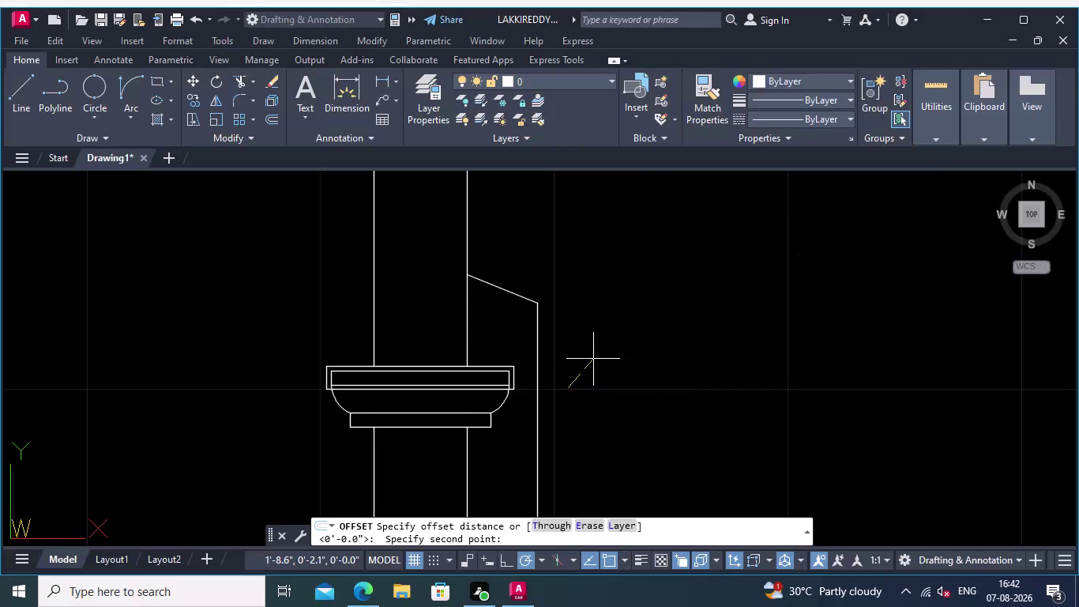
Cancel the unfinished offset and bring the column's mouldings and side profile into view.
key(Escape)
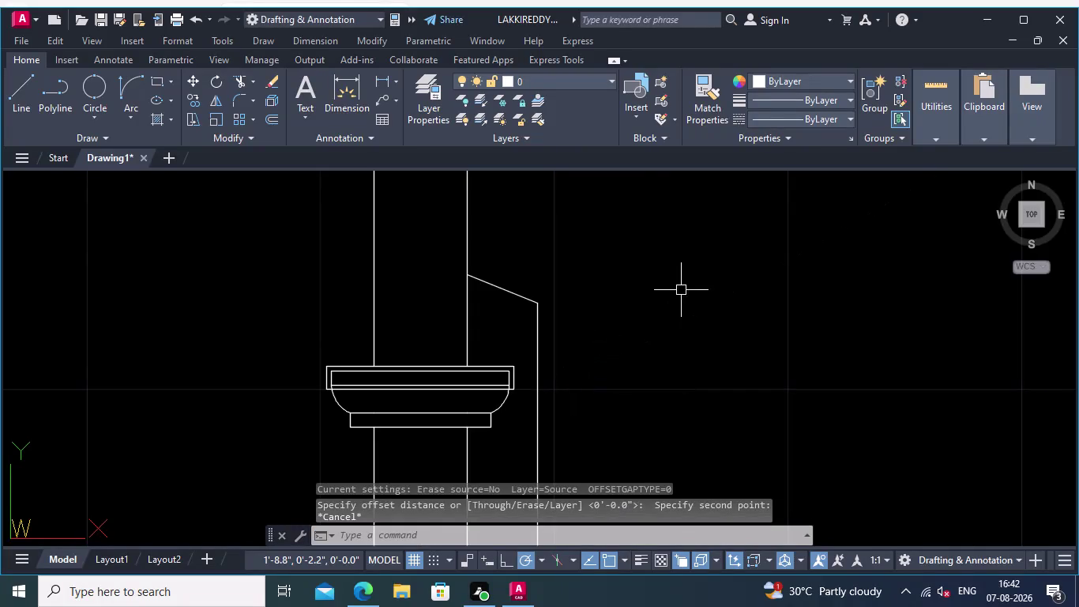
scroll(down, 3)
middle_drag(662, 297, 657, 403)
scroll(up, 3)
middle_drag(580, 317, 580, 358)
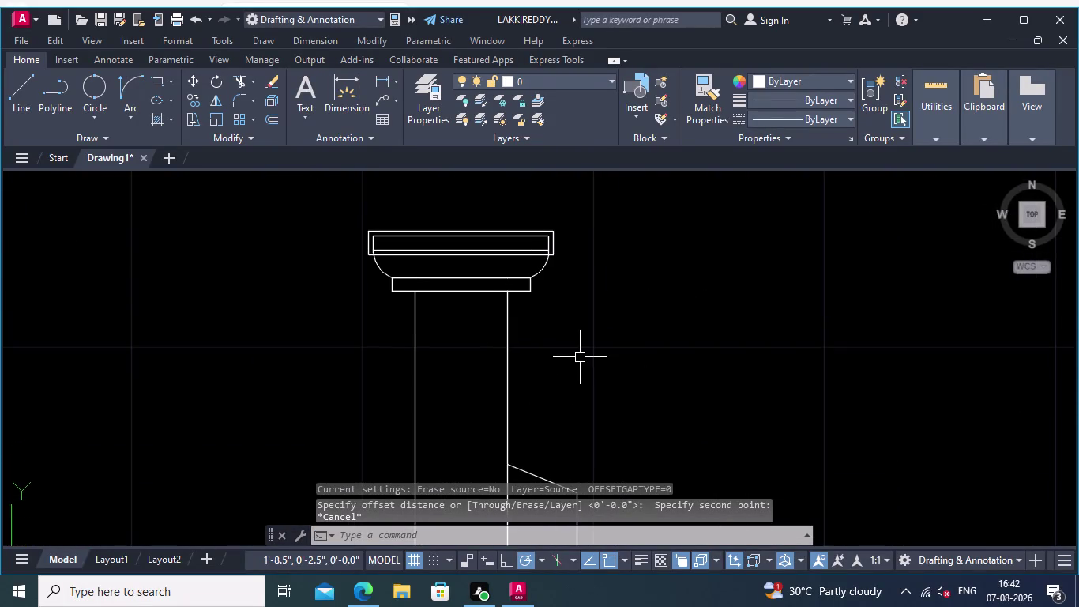
scroll(down, 3)
middle_drag(634, 396, 636, 330)
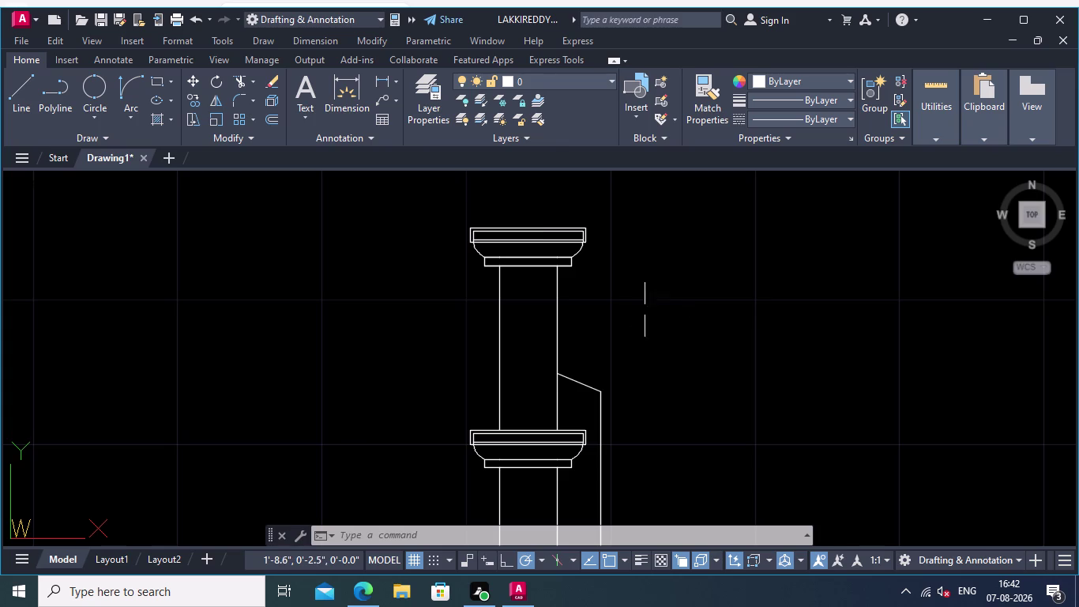
Offset the slanted side profile by 0.01 to its outer side.
click(267, 117)
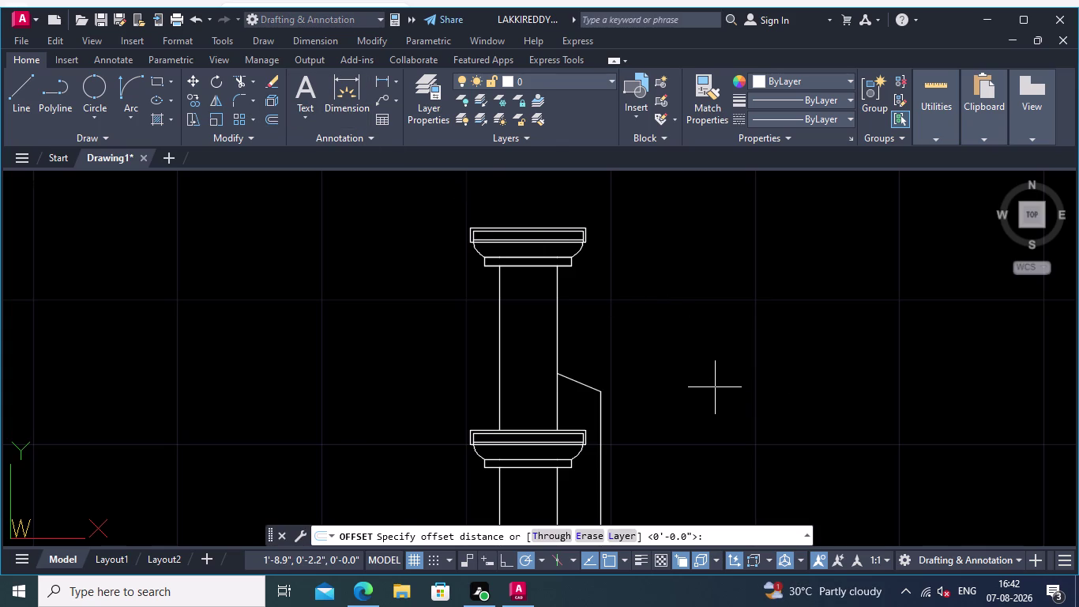
middle_drag(715, 387, 739, 359)
scroll(up, 3)
click(602, 359)
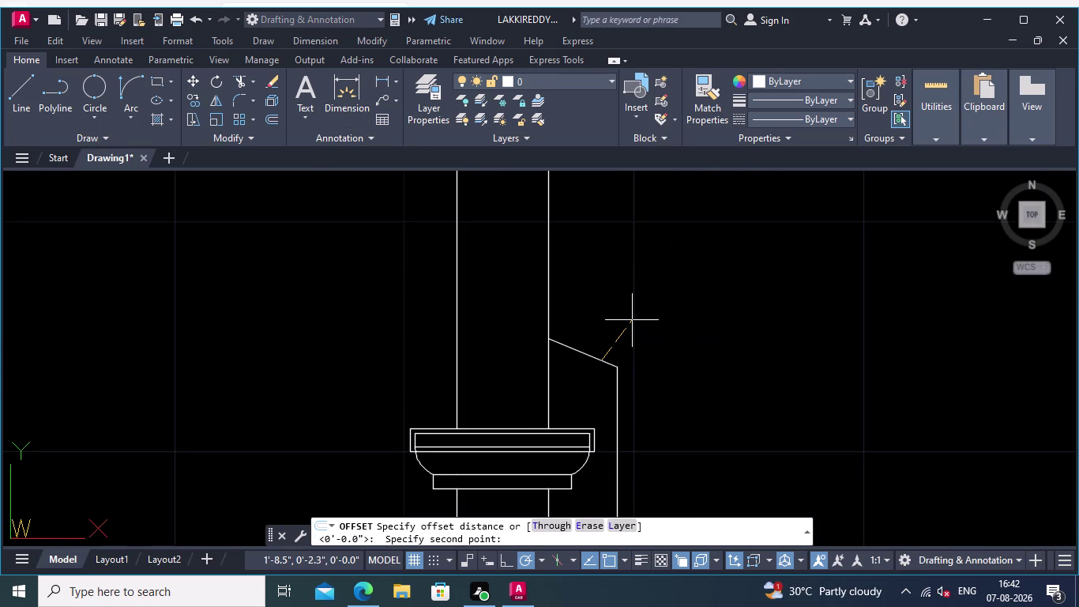
text(0)
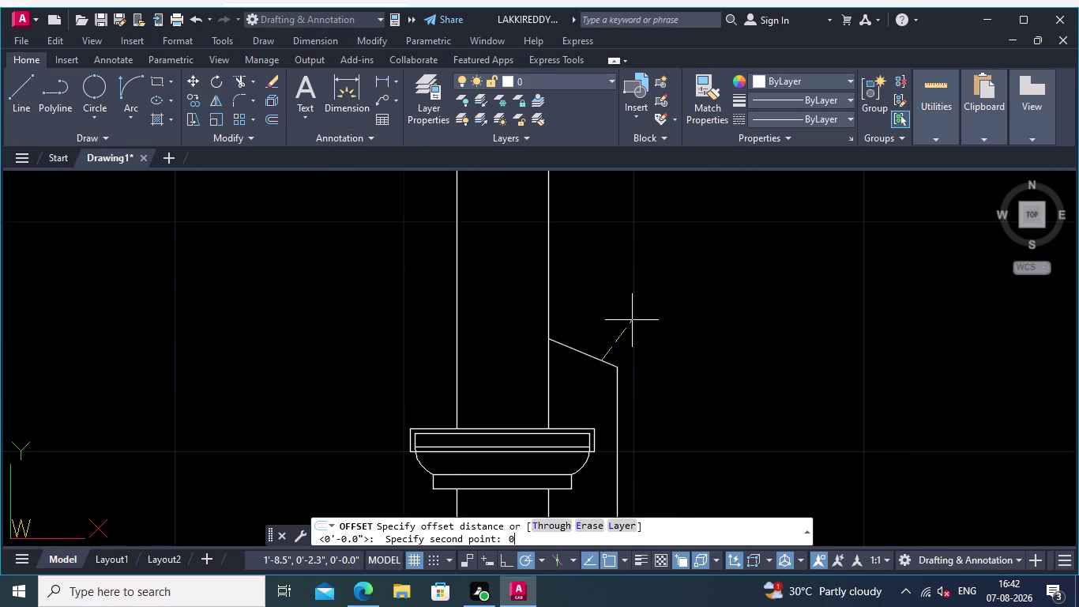
text(.01)
key(Return)
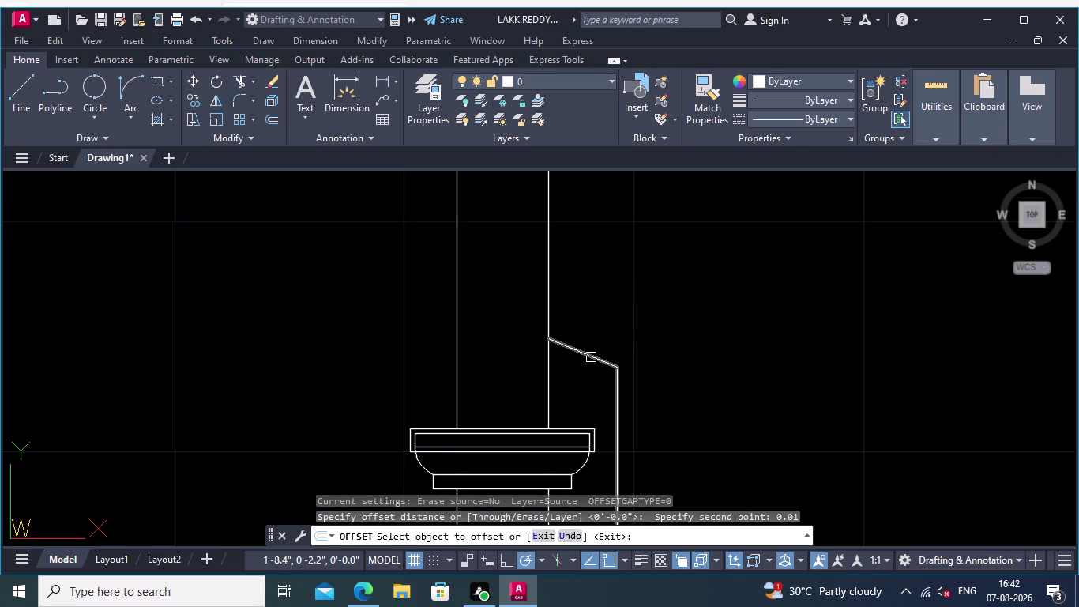
click(589, 359)
click(613, 350)
Pan along the column to inspect the doubled profile down to the base corner.
scroll(down, 3)
middle_drag(702, 350, 668, 252)
scroll(down, 3)
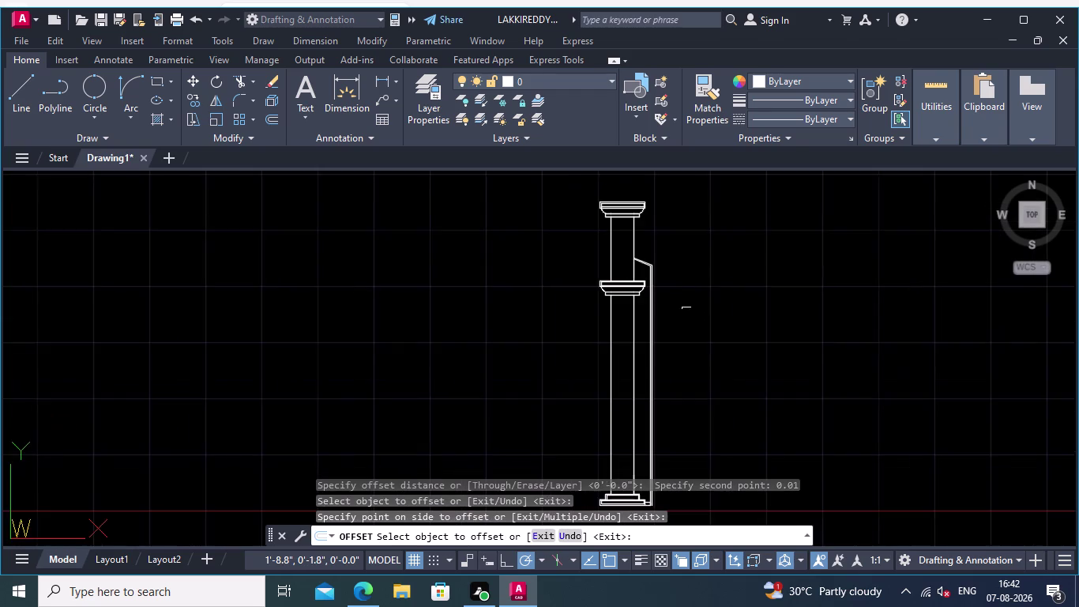
middle_drag(679, 329, 640, 280)
scroll(up, 3)
middle_drag(640, 363, 635, 216)
scroll(up, 3)
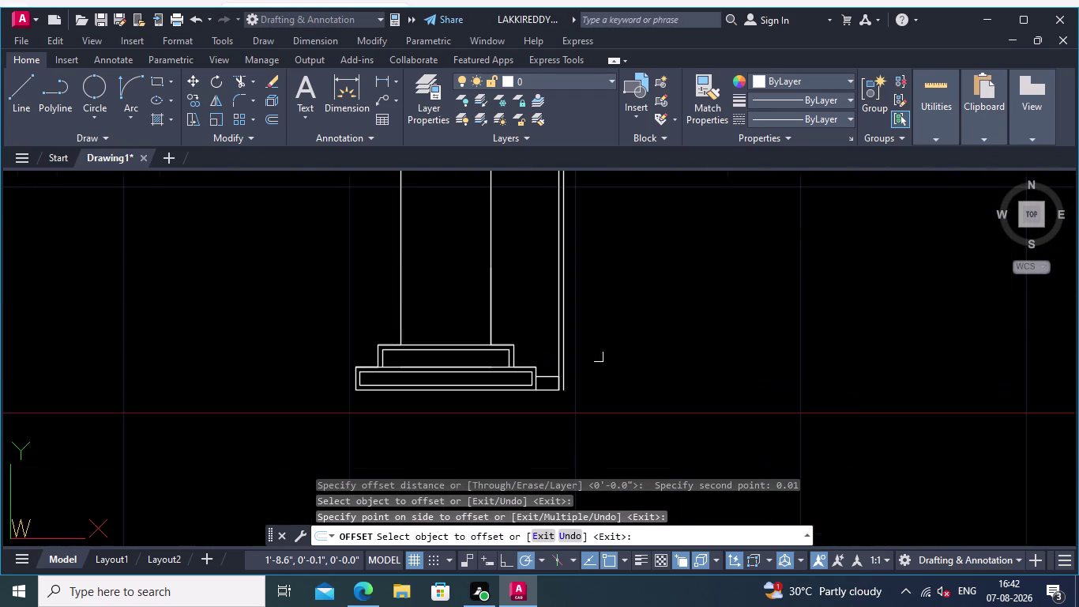
middle_drag(600, 354, 576, 332)
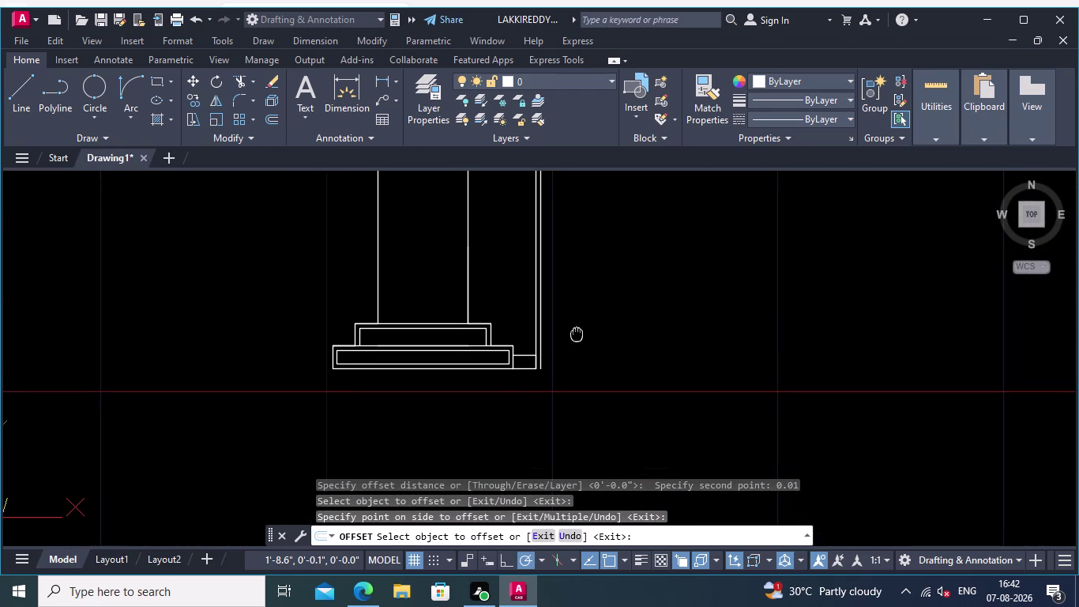
middle_drag(577, 332, 577, 332)
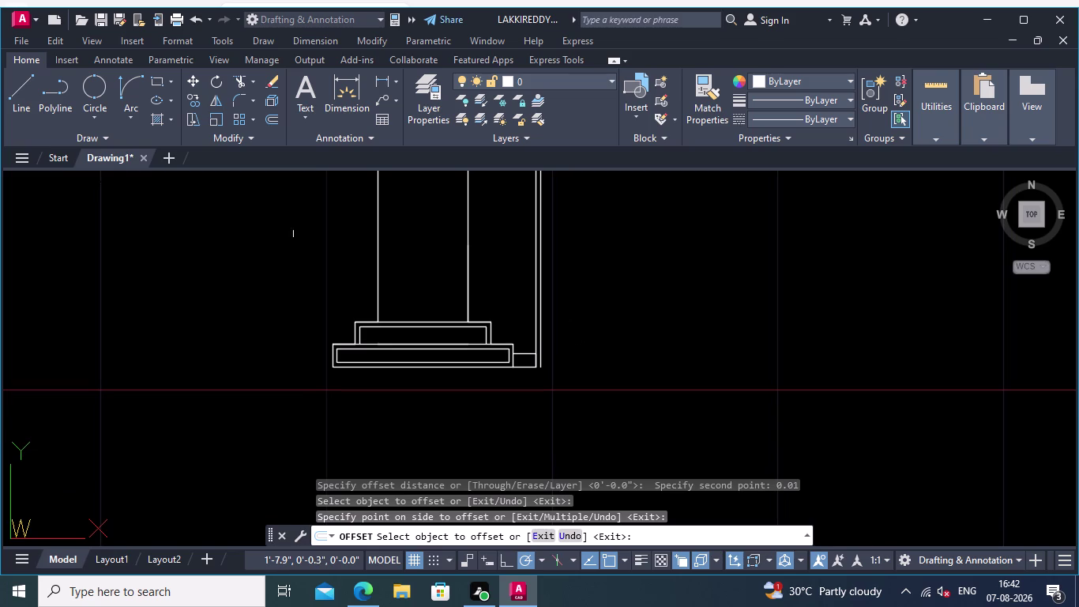
click(21, 79)
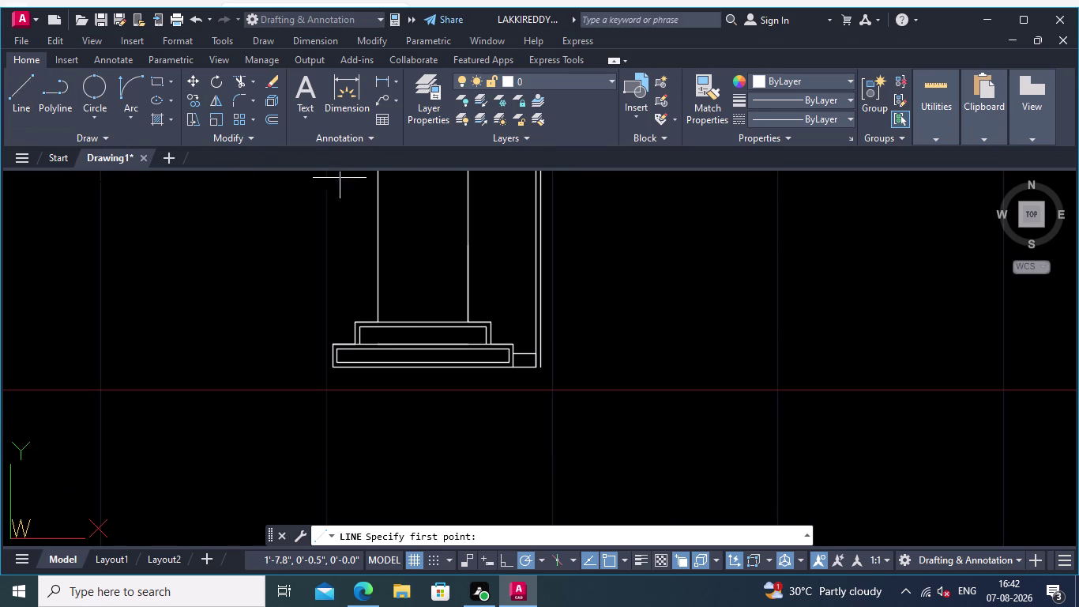
Draw a short line from the base moulding's corner to the outer profile line.
scroll(up, 3)
scroll(up, 3)
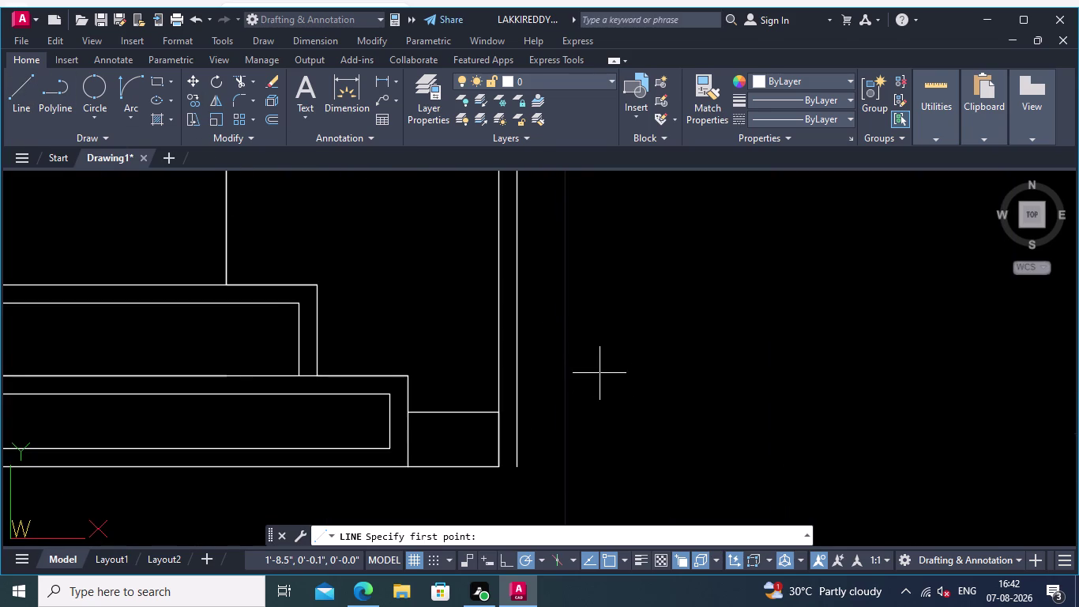
middle_drag(601, 373, 612, 274)
scroll(up, 3)
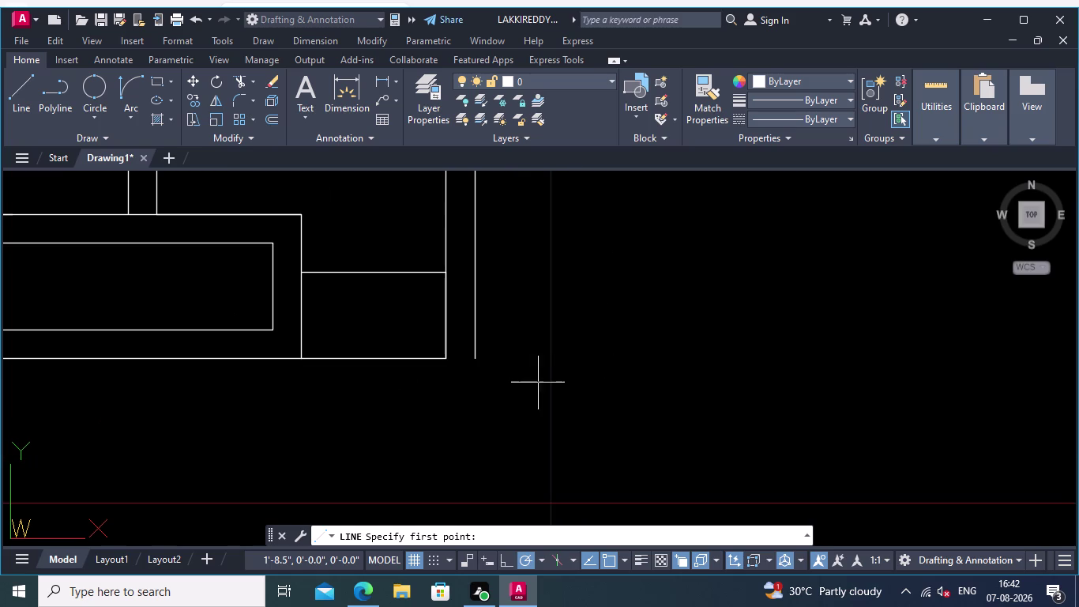
click(444, 273)
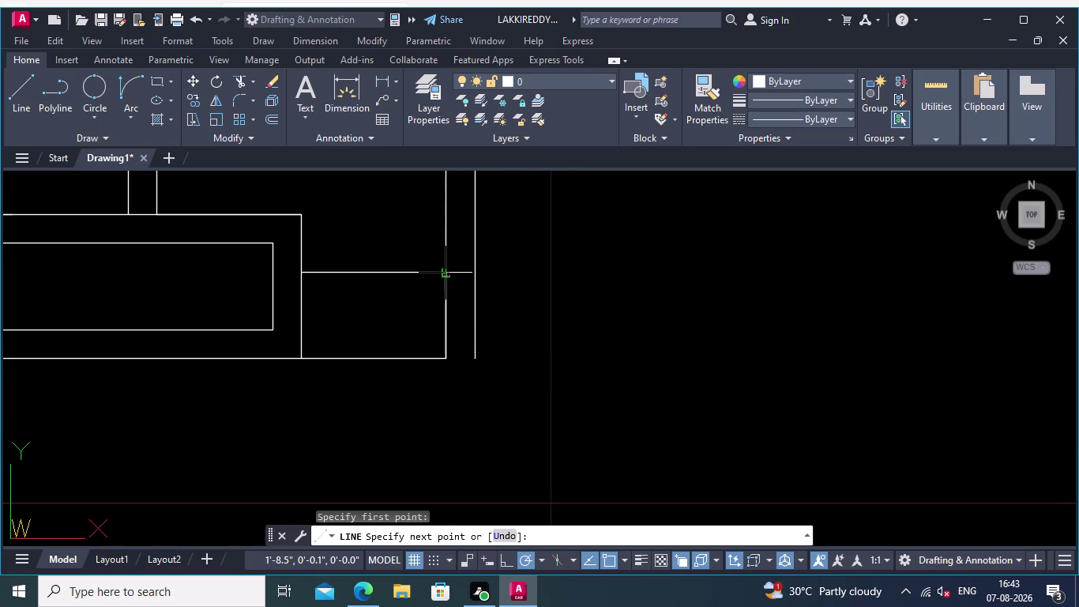
click(476, 274)
key(Return)
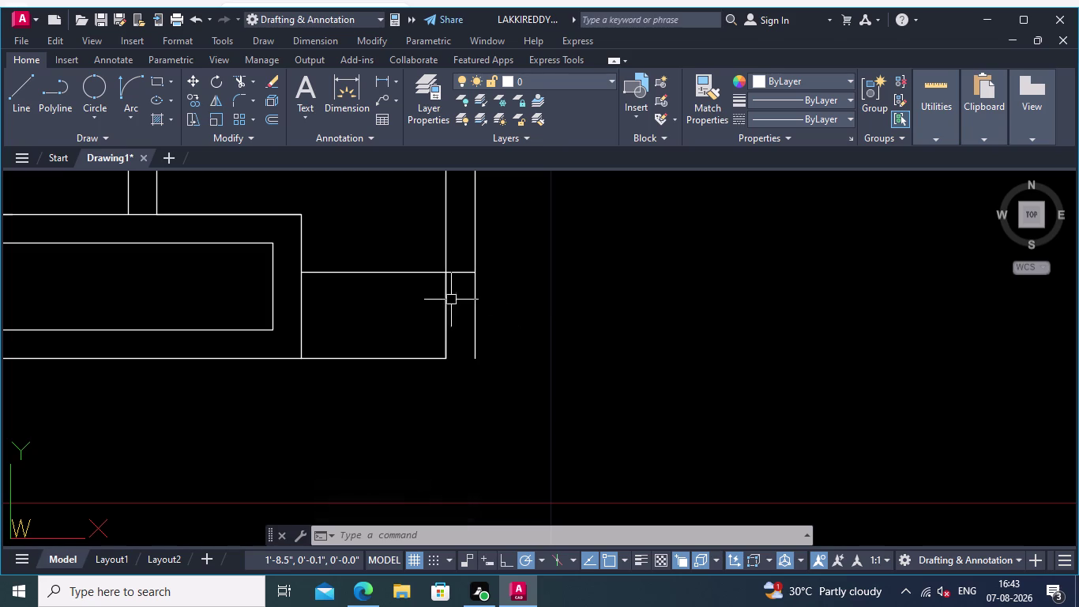
Trim away the overhanging line ends at the base corner.
click(238, 76)
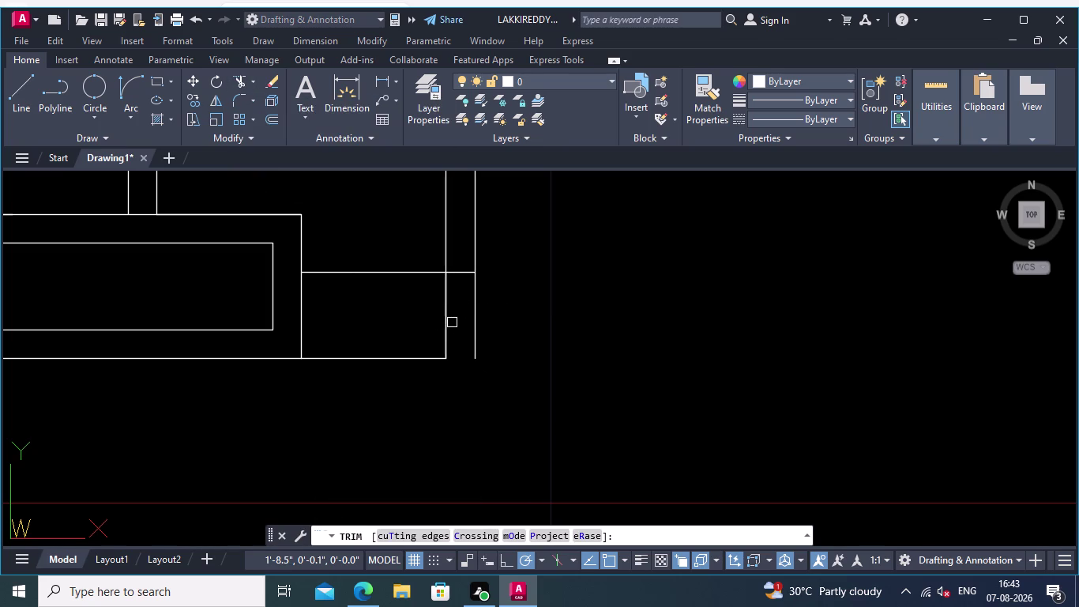
click(447, 321)
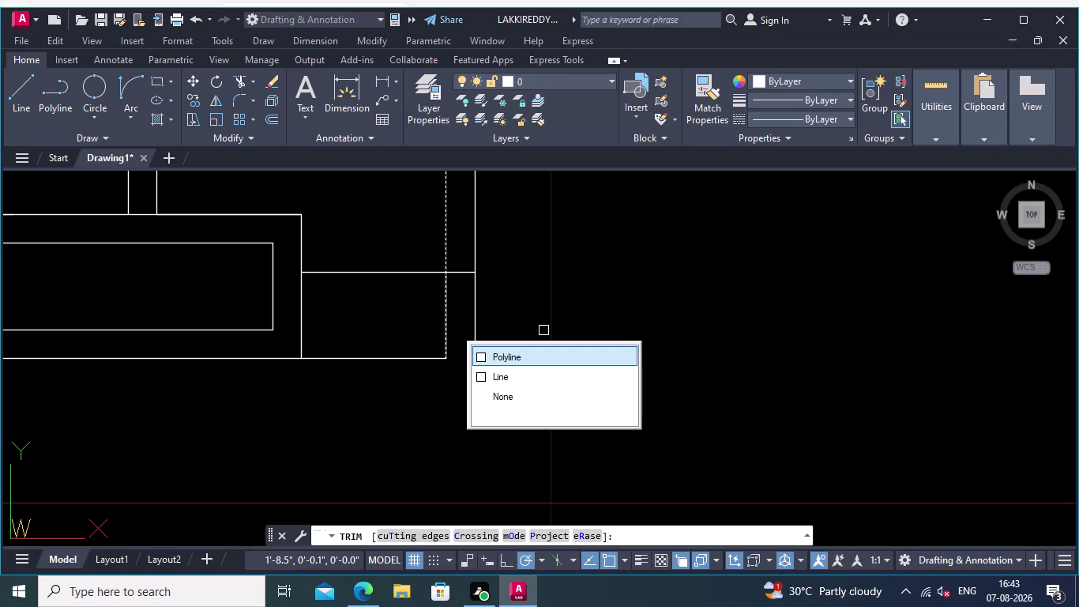
key(Escape)
scroll(up, 3)
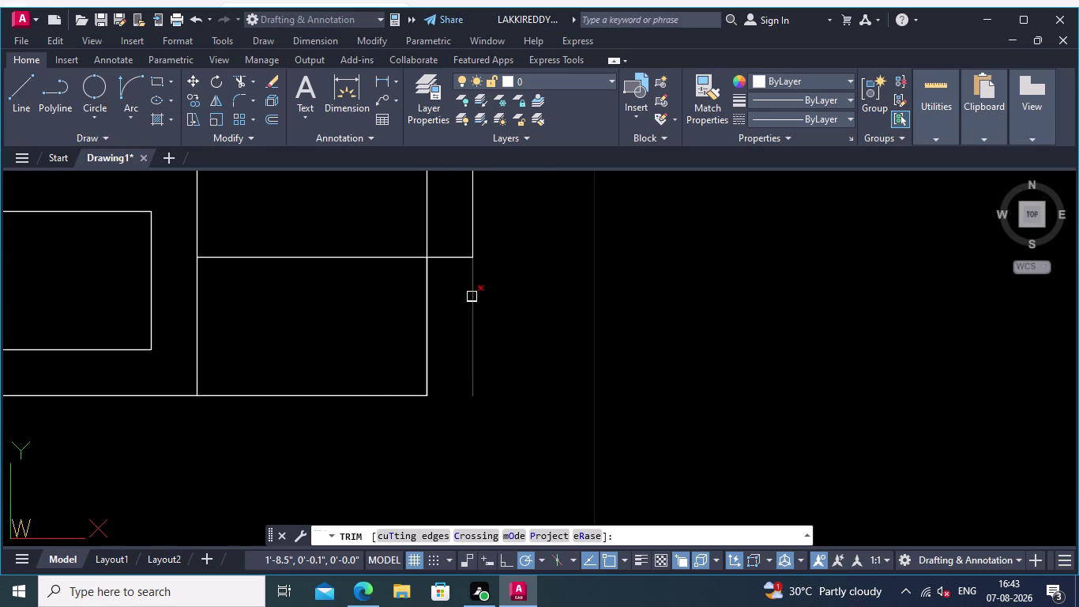
click(440, 319)
click(371, 319)
scroll(down, 3)
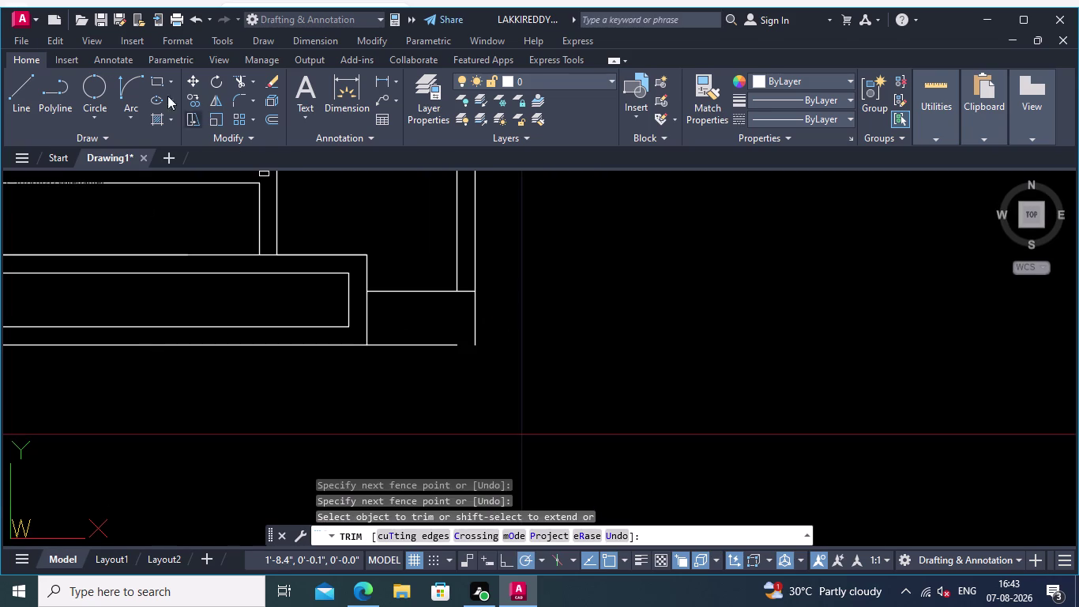
Close the profile's bottom corner with a line from the base's bottom edge.
click(24, 81)
middle_drag(675, 350, 755, 358)
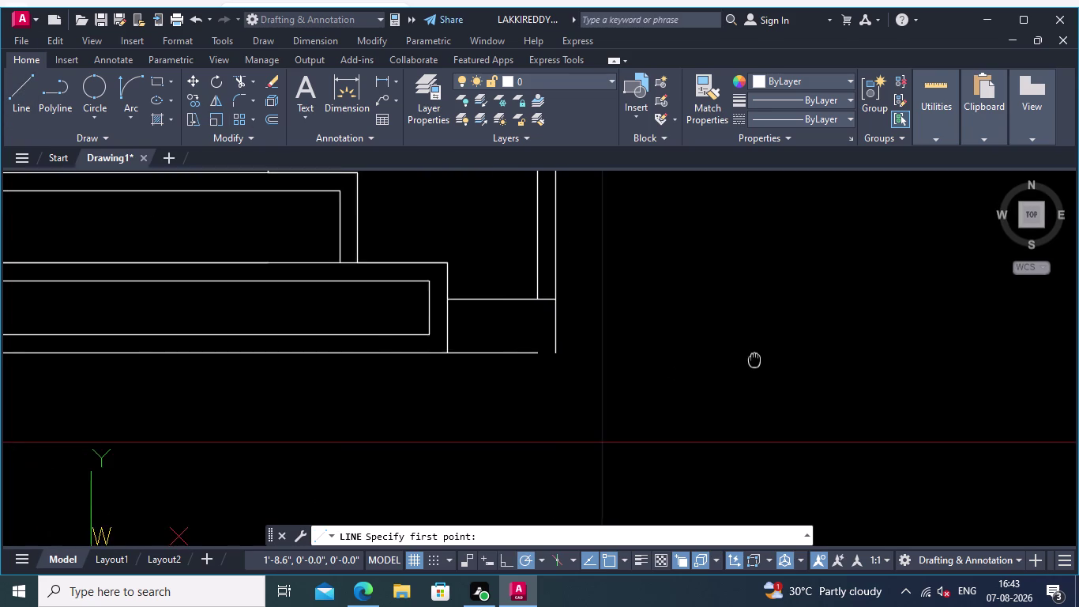
middle_drag(755, 358, 758, 362)
scroll(up, 3)
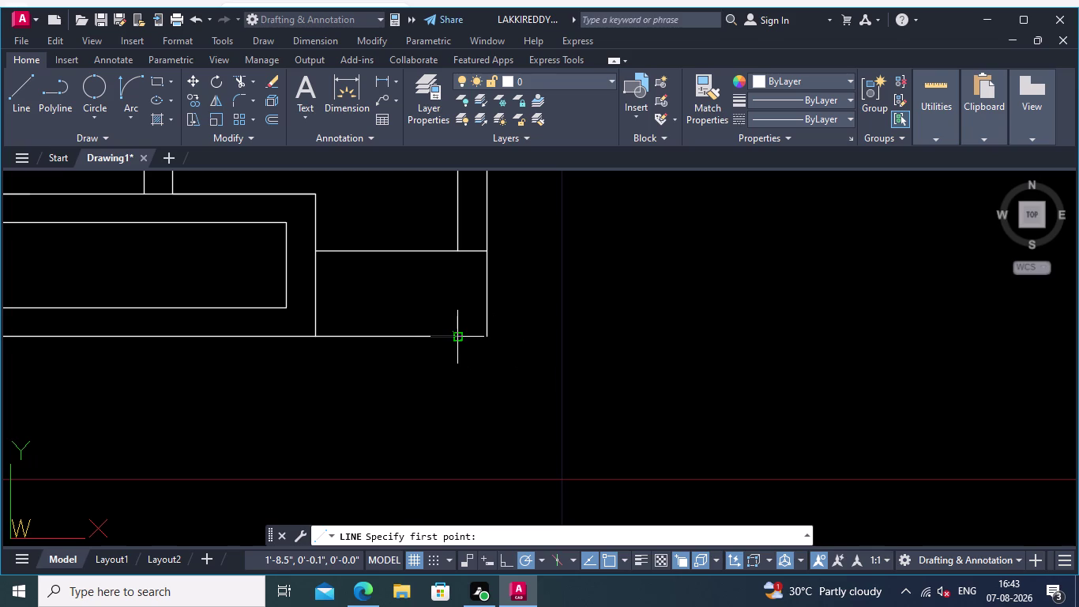
click(461, 336)
click(489, 336)
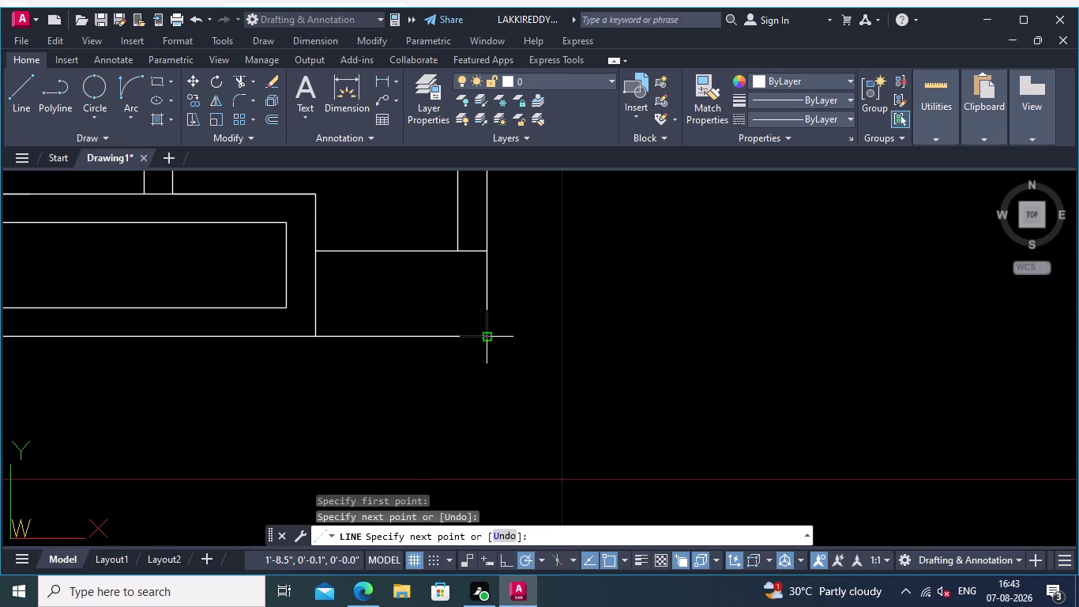
key(Return)
middle_drag(631, 309, 638, 351)
scroll(down, 3)
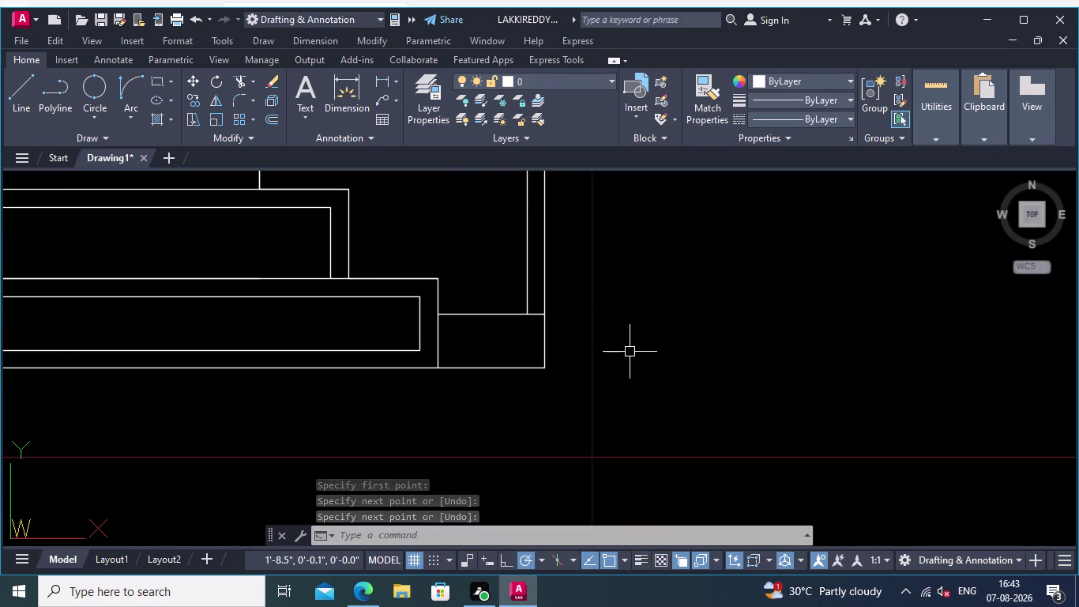
scroll(down, 3)
middle_drag(628, 401, 609, 312)
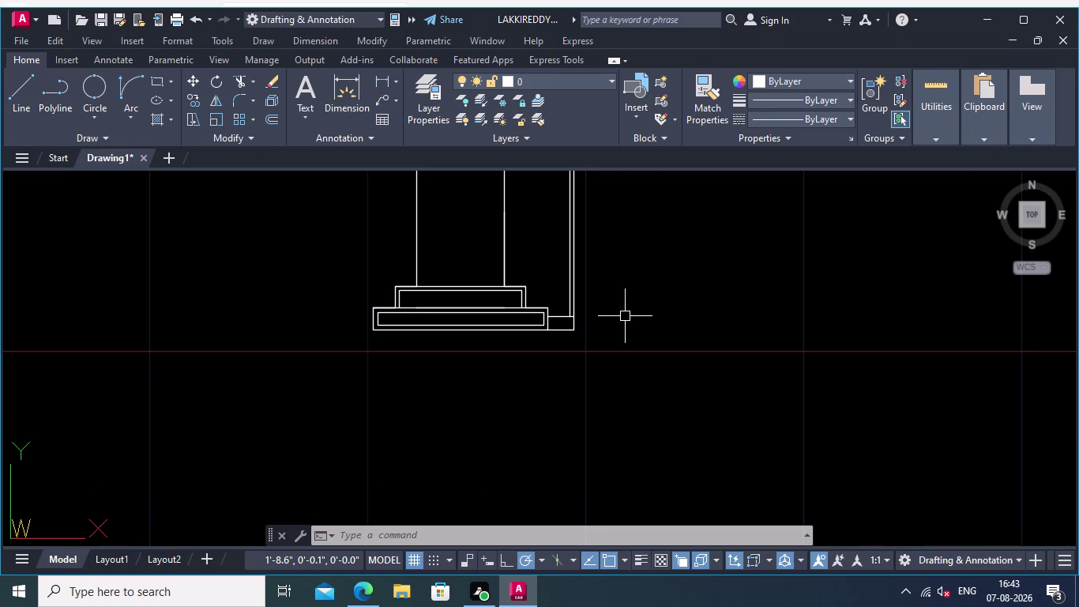
middle_drag(799, 268, 807, 284)
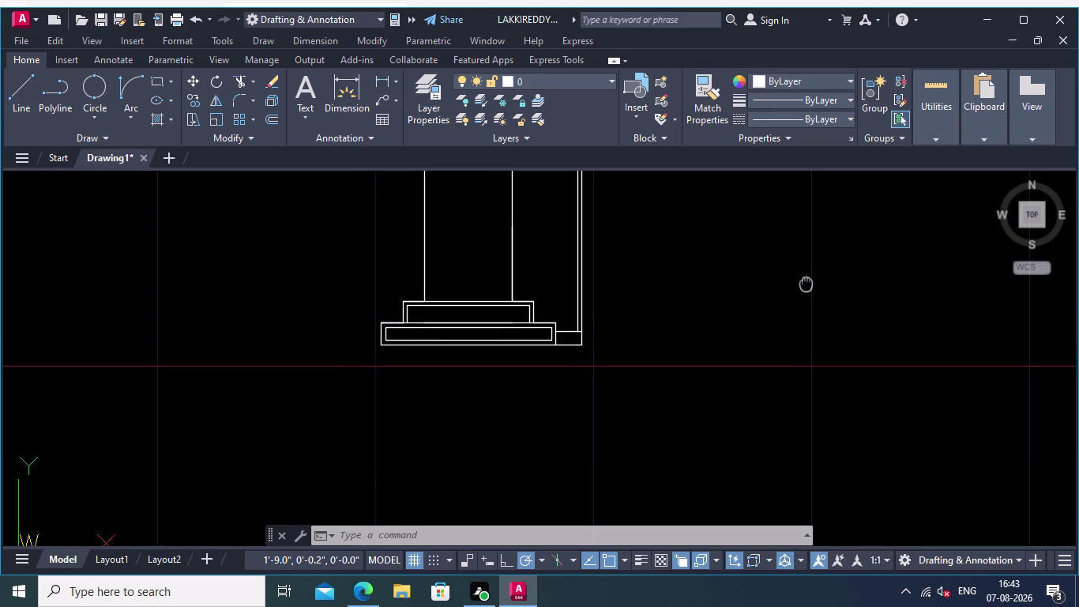
middle_drag(806, 284, 816, 289)
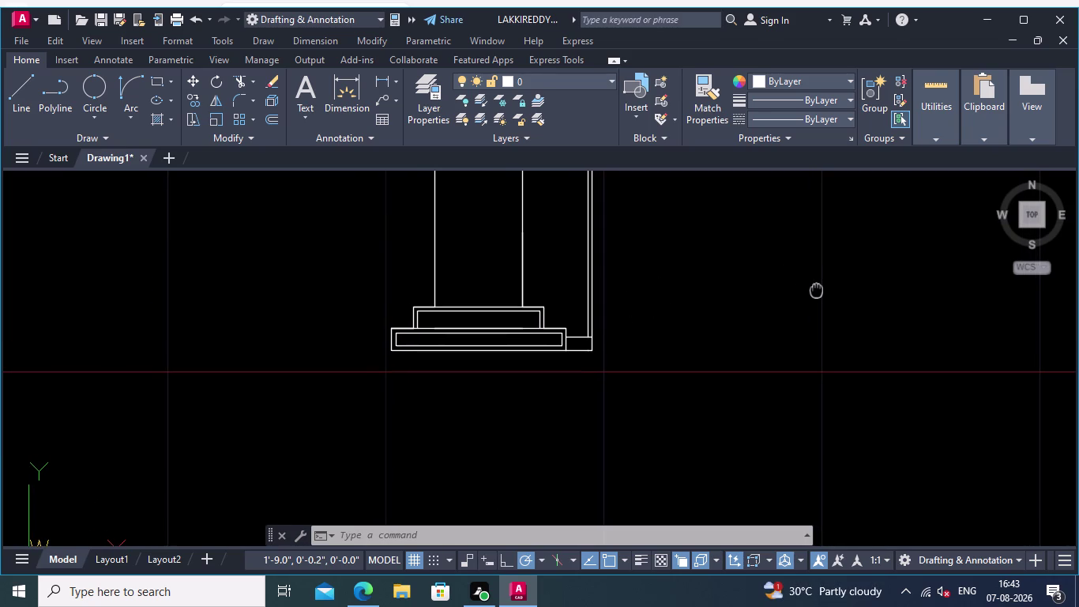
middle_drag(816, 289, 819, 289)
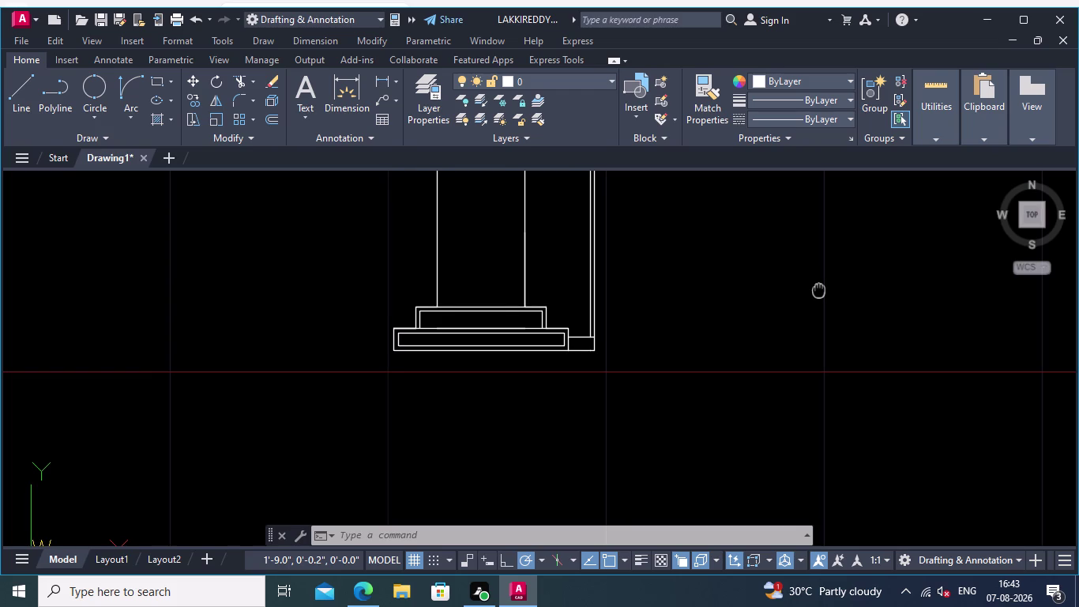
middle_drag(819, 289, 821, 289)
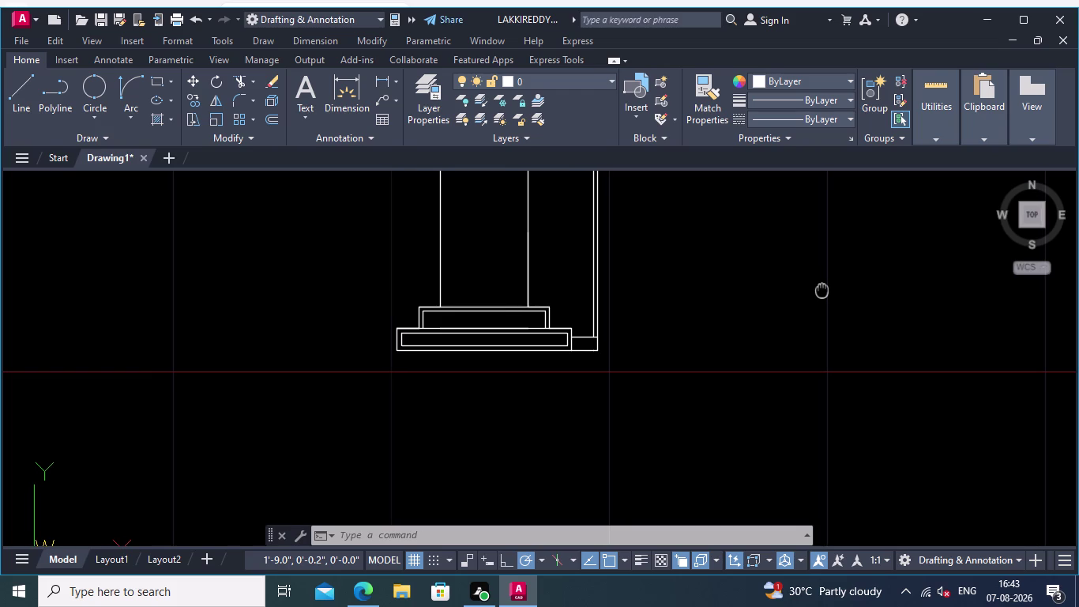
middle_drag(822, 289, 829, 288)
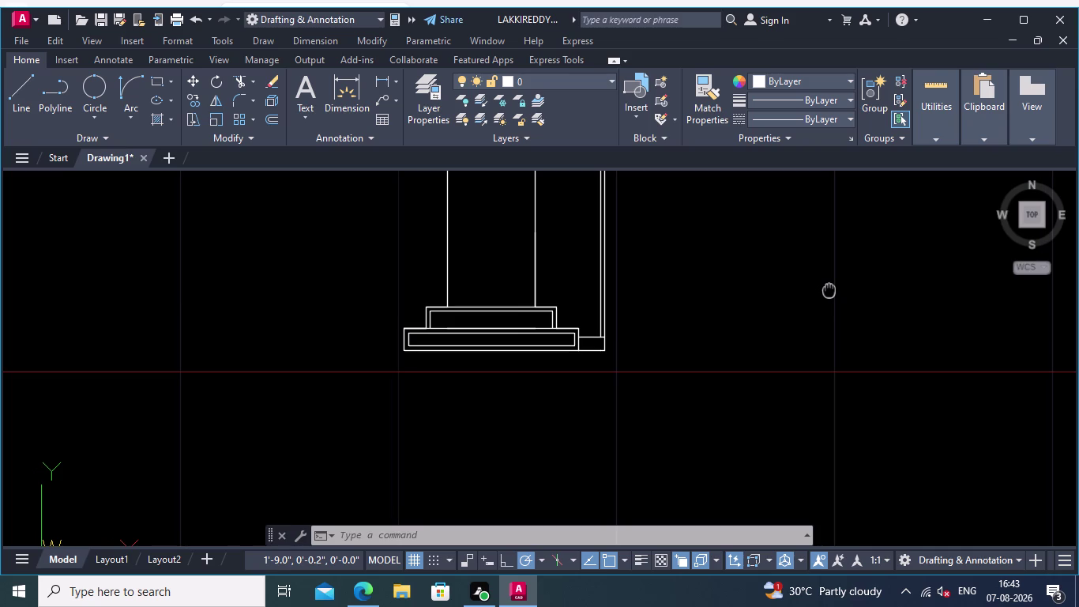
middle_drag(829, 288, 834, 290)
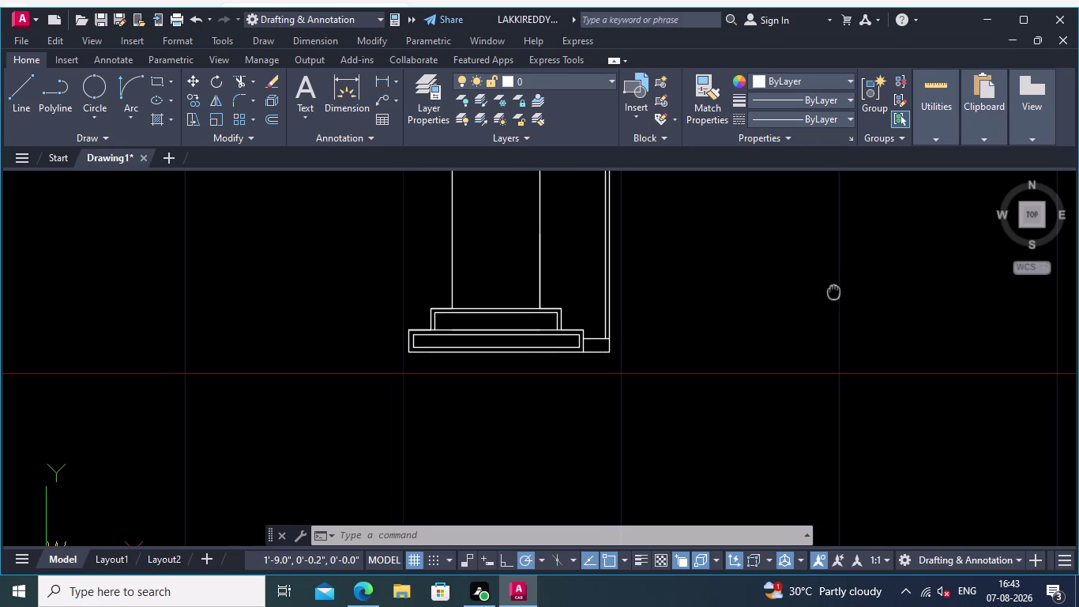
middle_drag(834, 290, 834, 291)
middle_drag(834, 290, 845, 291)
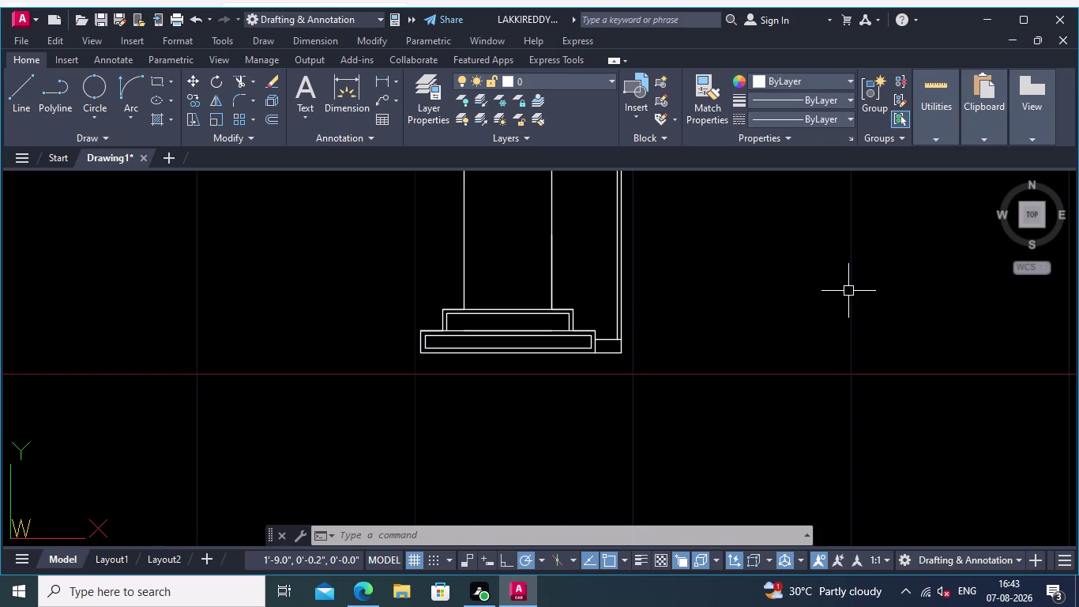